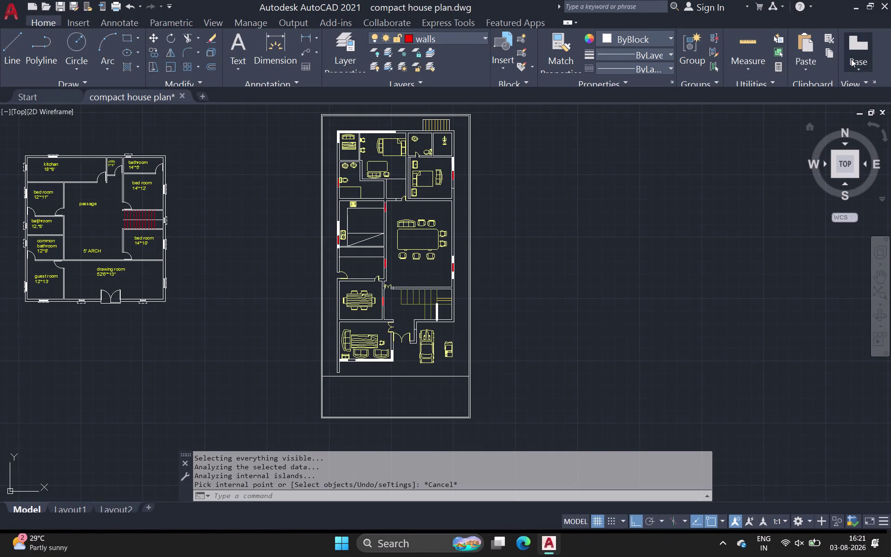
Minimize the AutoCAD house plan drawing and launch the Fuji desktop shortcut.
click(854, 9)
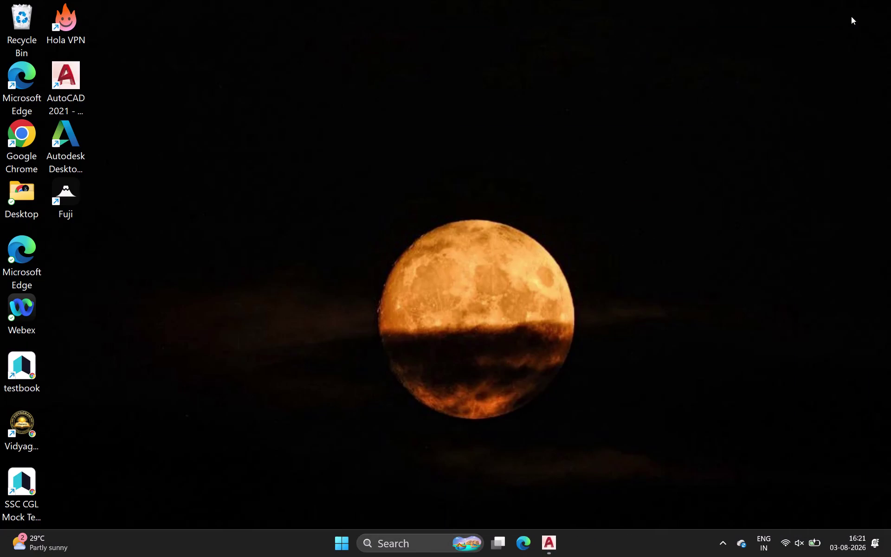
double_click(53, 199)
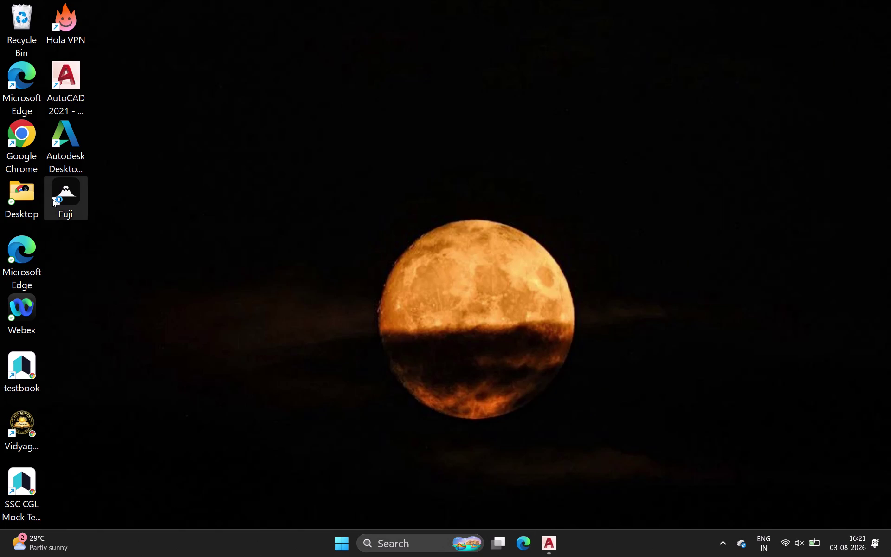